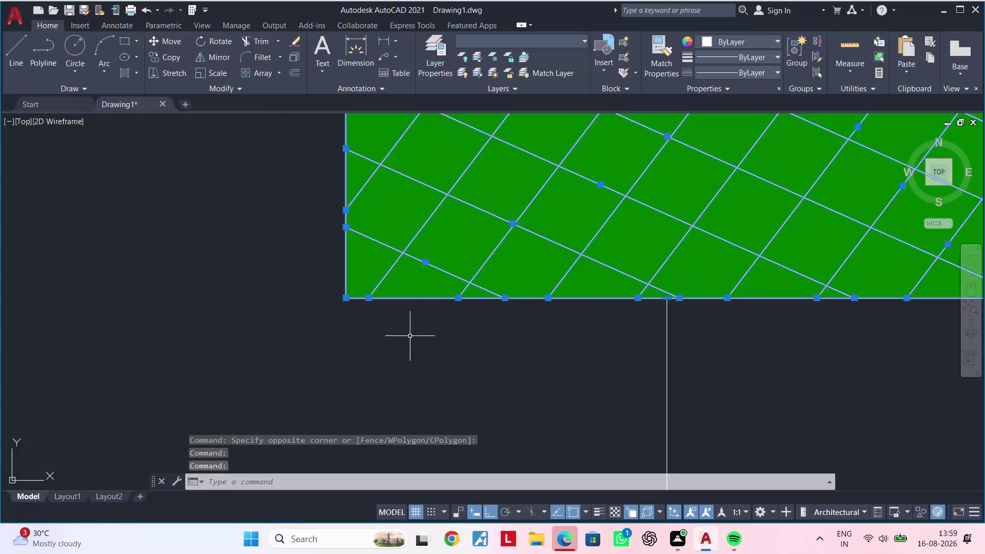
Select the column block's hatched region, panning around to its grey corner.
click(407, 297)
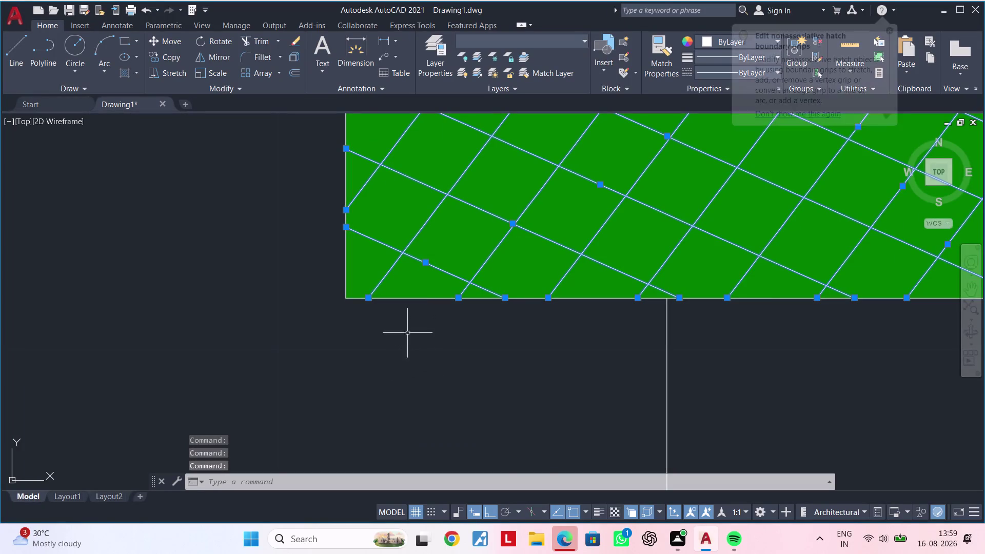
scroll(down, 3)
middle_drag(408, 377, 372, 502)
middle_drag(567, 324, 562, 510)
scroll(up, 3)
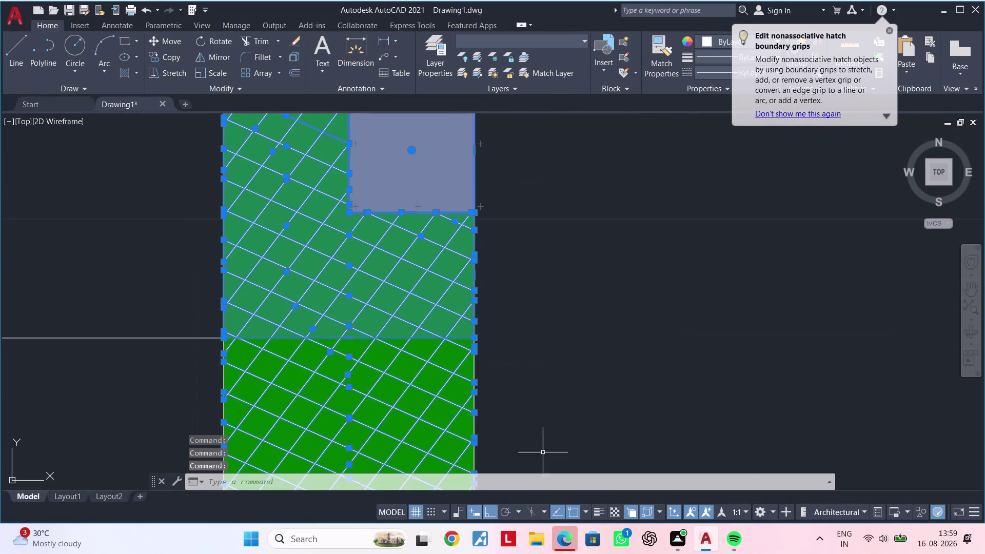
click(424, 308)
scroll(down, 3)
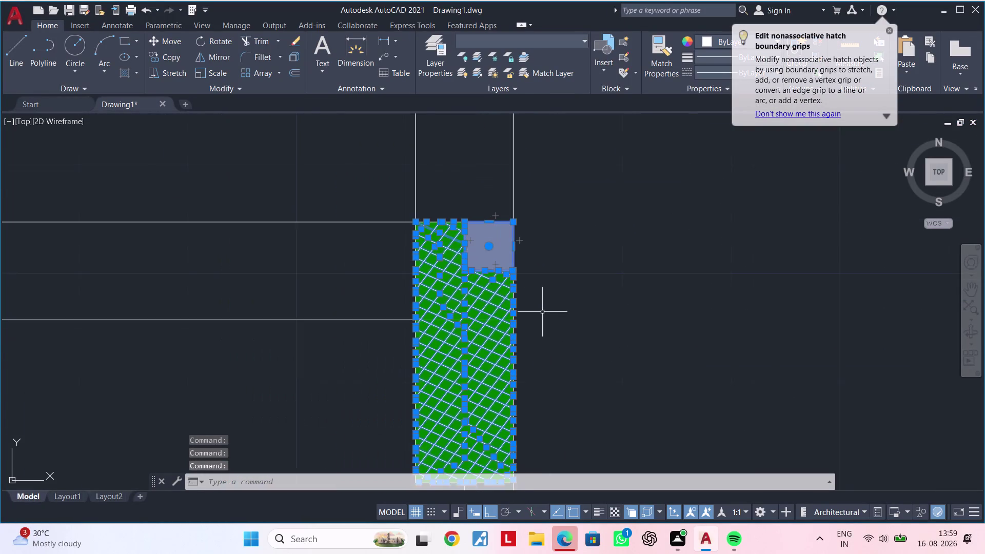
middle_drag(542, 312, 555, 385)
scroll(up, 3)
scroll(up, 3)
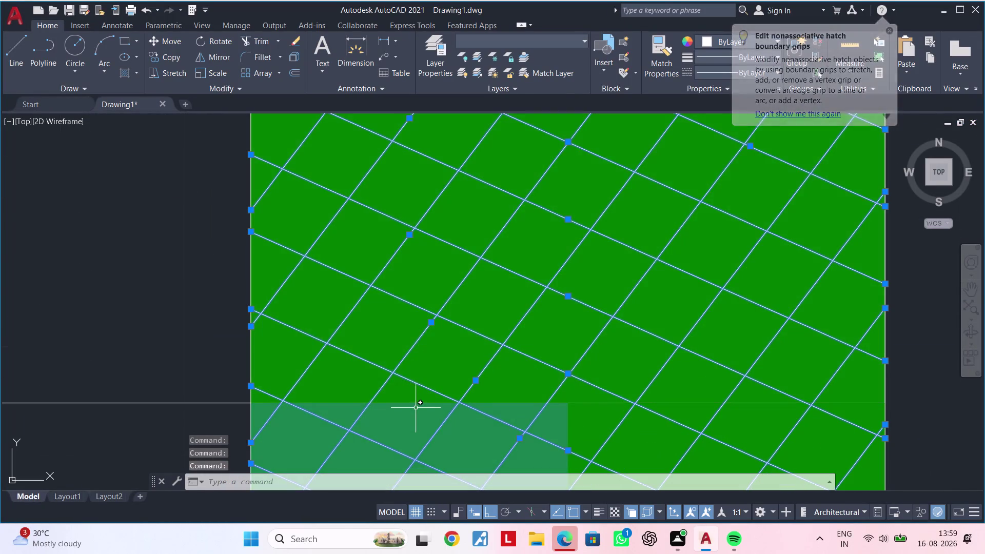
scroll(down, 3)
middle_drag(541, 376, 466, 473)
click(519, 317)
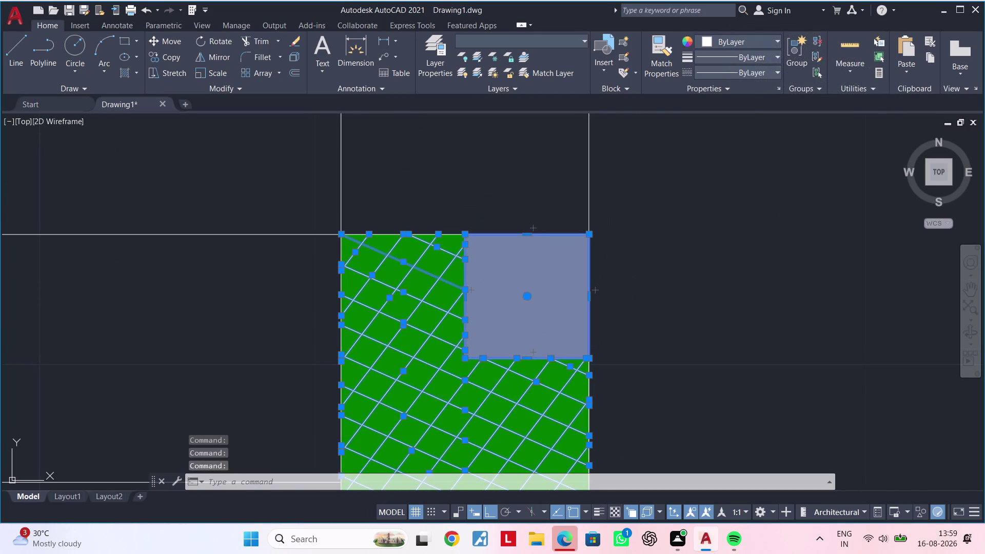
scroll(up, 3)
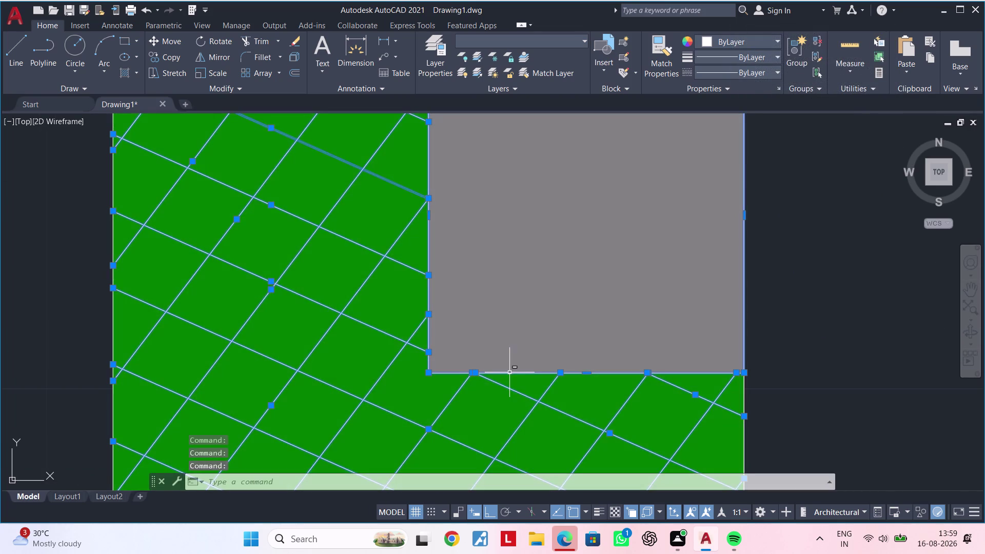
click(509, 373)
scroll(down, 3)
middle_drag(566, 328, 524, 284)
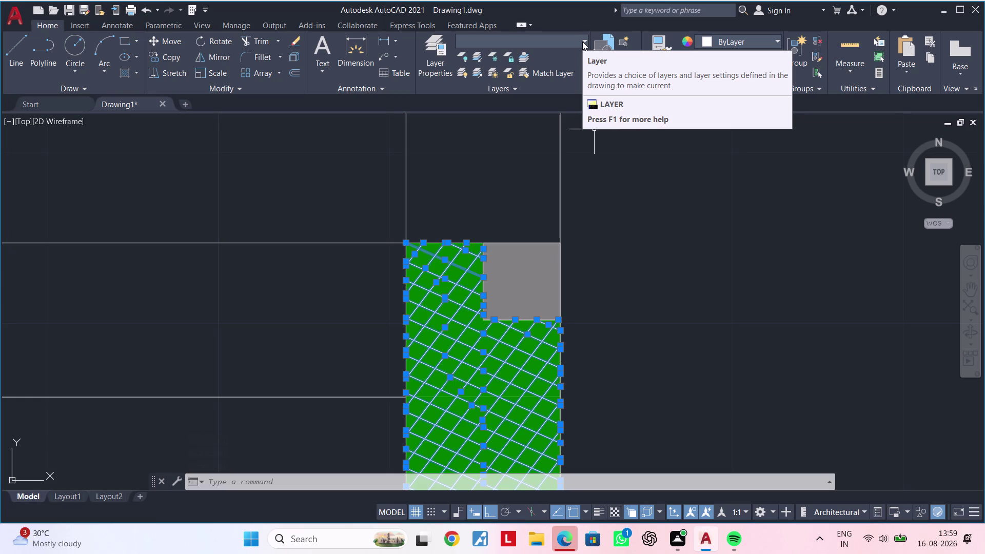
Recolour the selected hatch to yellow-green index colour 60.
click(736, 44)
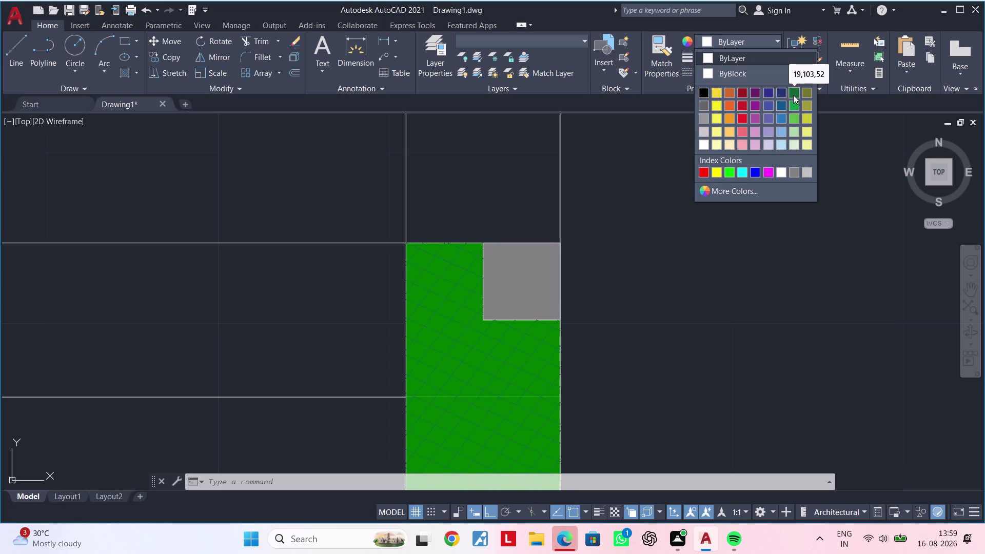
click(743, 193)
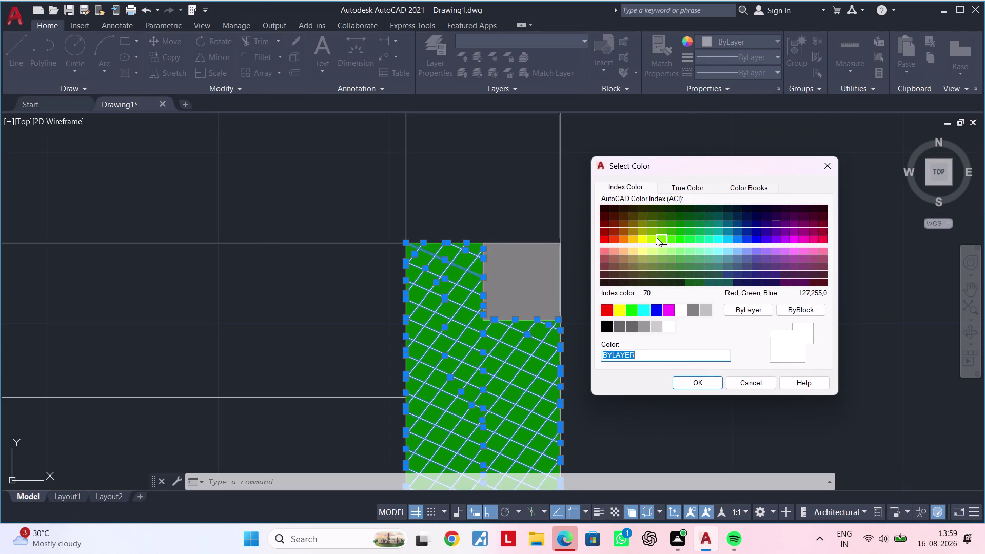
click(654, 238)
click(706, 384)
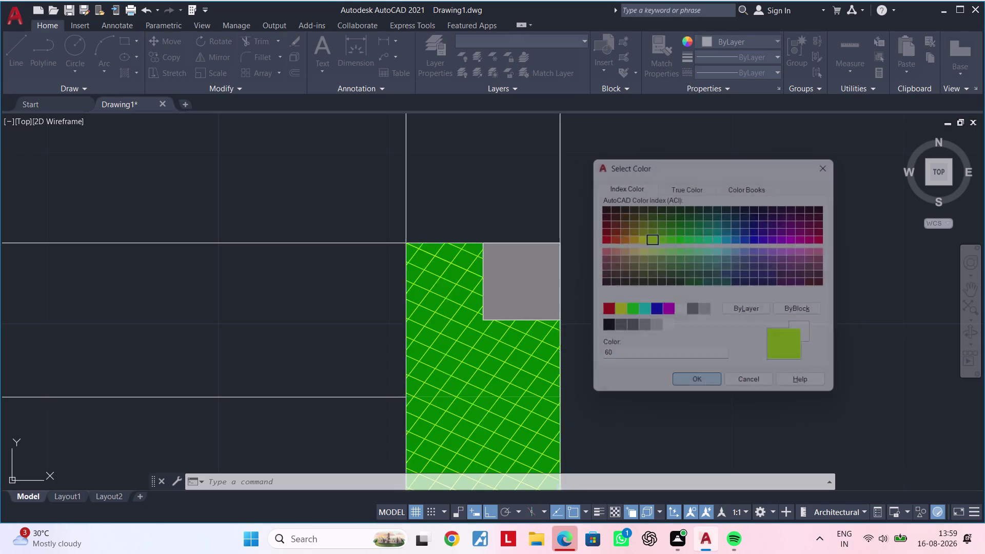
key(Escape)
scroll(down, 3)
middle_drag(691, 339, 661, 211)
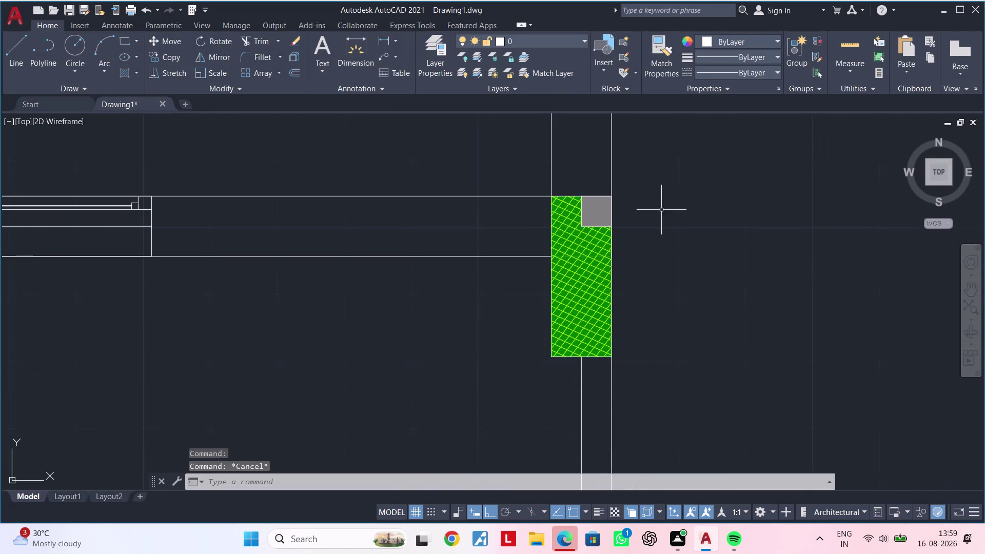
middle_drag(671, 259, 617, 277)
key(Escape)
key(Escape)
key(Escape)
middle_drag(616, 273, 606, 272)
key(Escape)
key(Escape)
key(Escape)
key(Escape)
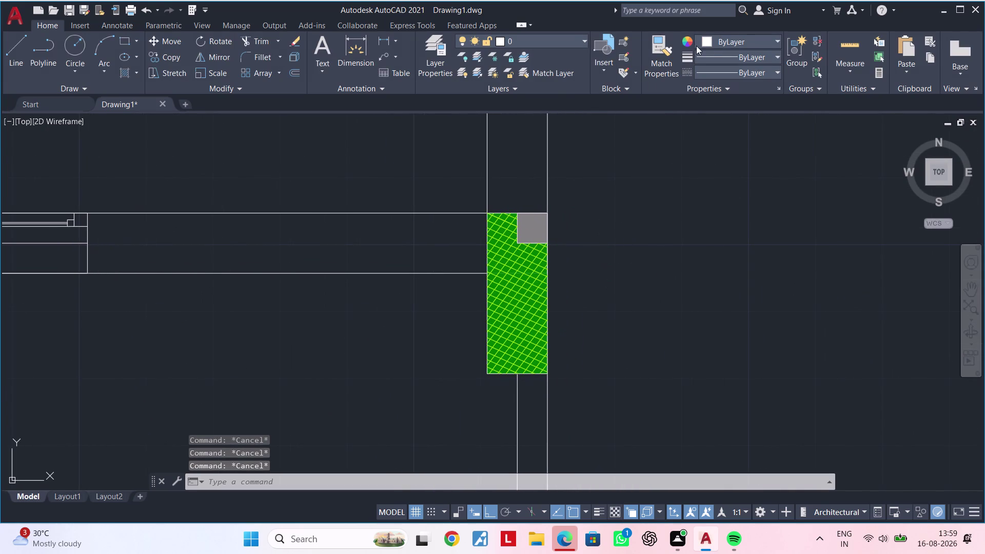
key(Escape)
key(Escape)
scroll(down, 3)
middle_drag(599, 245, 584, 230)
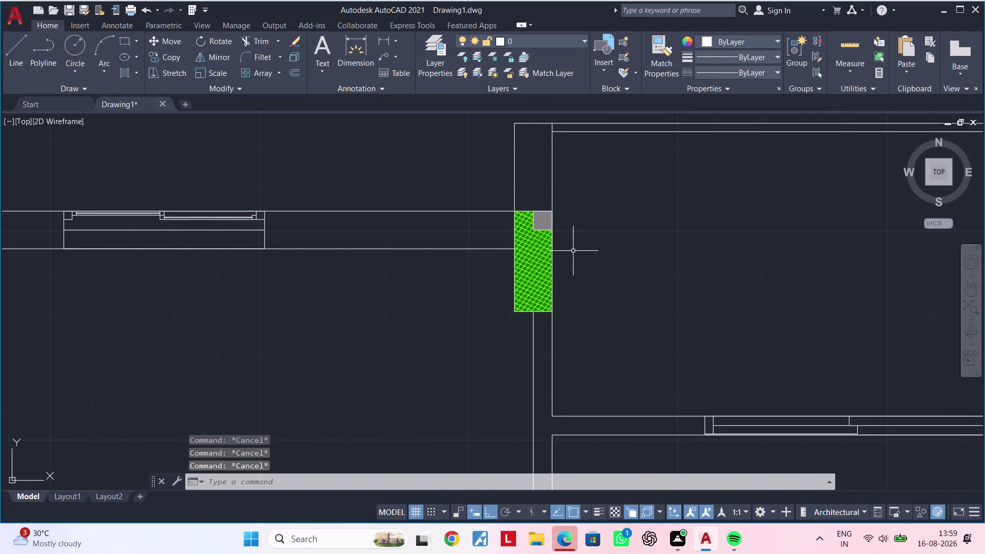
key(Escape)
key(Escape)
key(Escape)
key(Escape)
key(Escape)
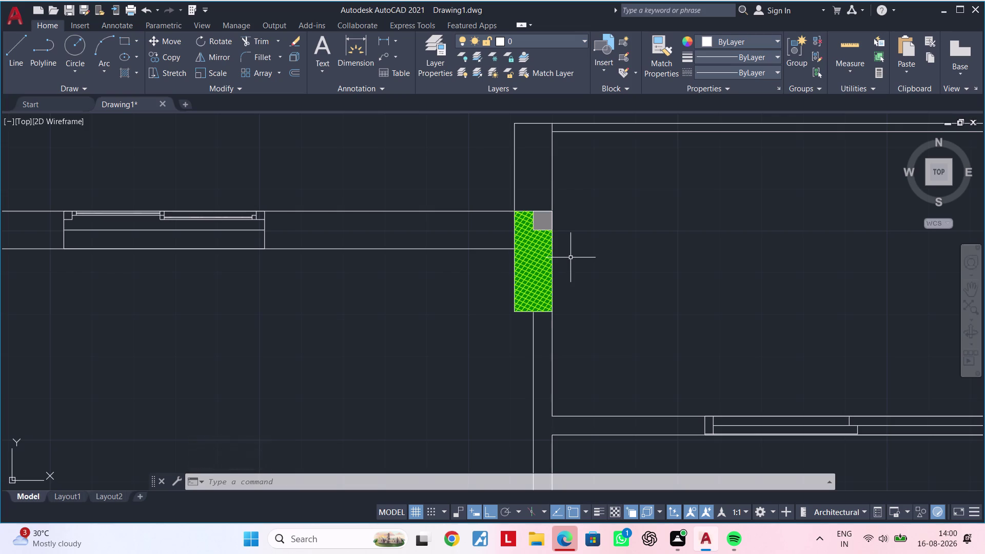
key(Escape)
key(Escape)
scroll(down, 3)
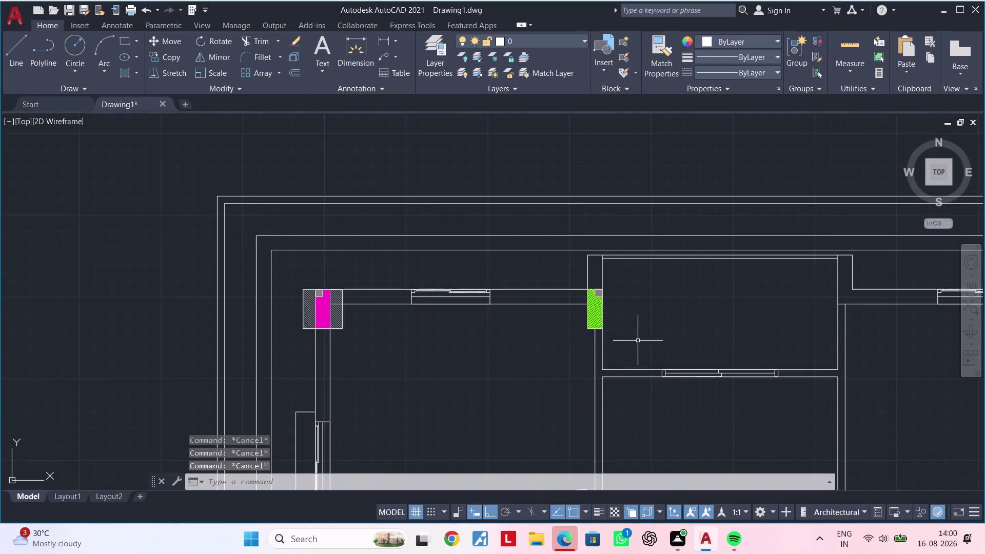
middle_drag(593, 338, 556, 177)
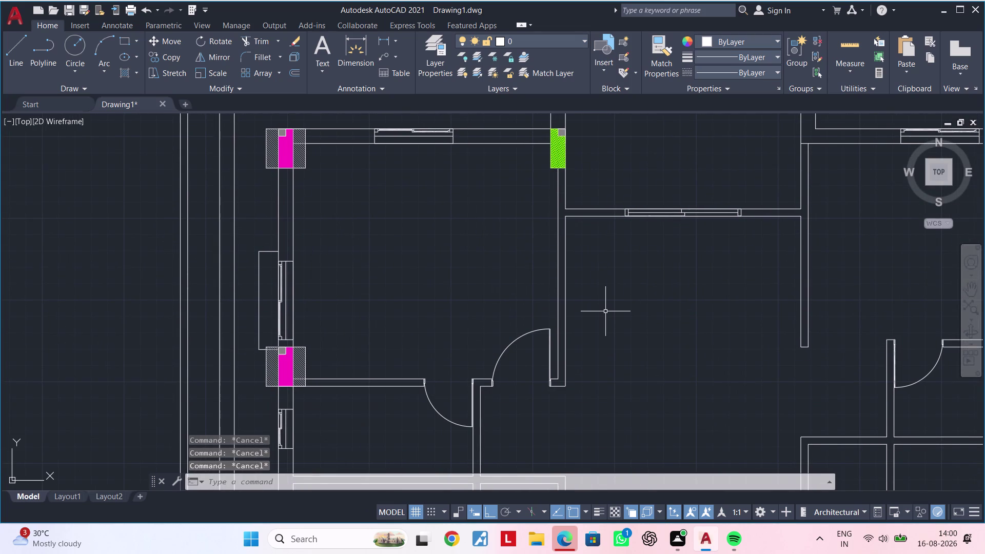
middle_drag(605, 302, 583, 377)
scroll(up, 3)
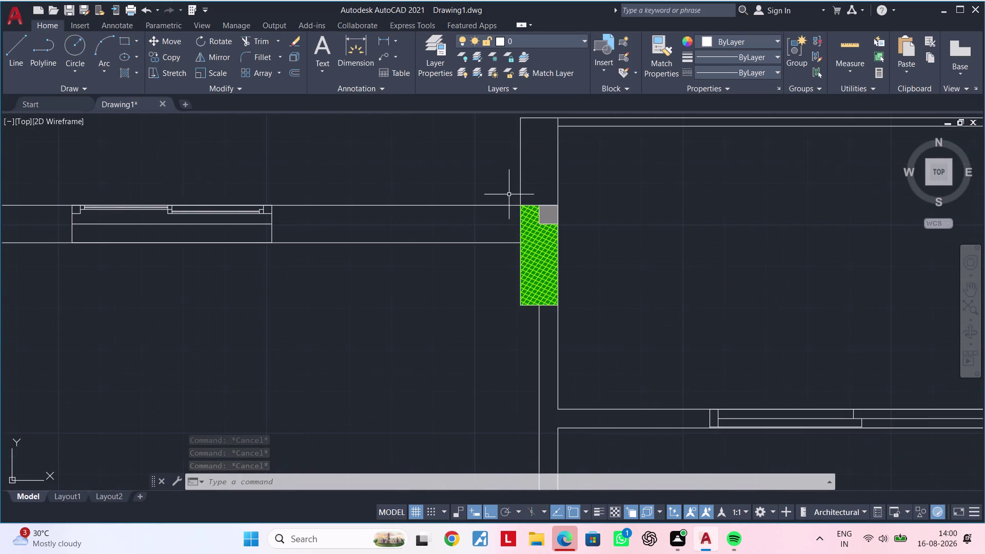
click(508, 194)
Select the lime column and start a CO copy from its corner base point.
click(610, 345)
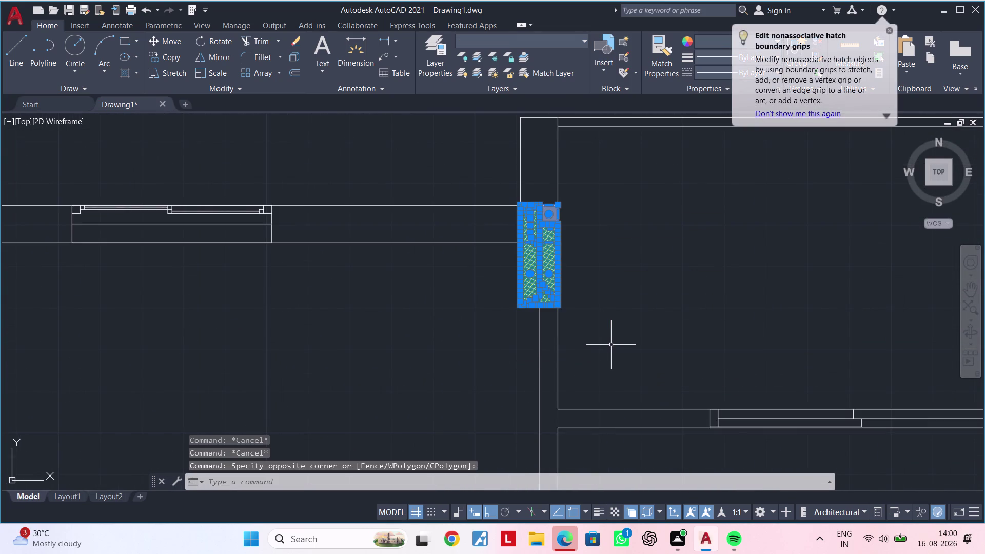
text(c)
text(o)
key(space)
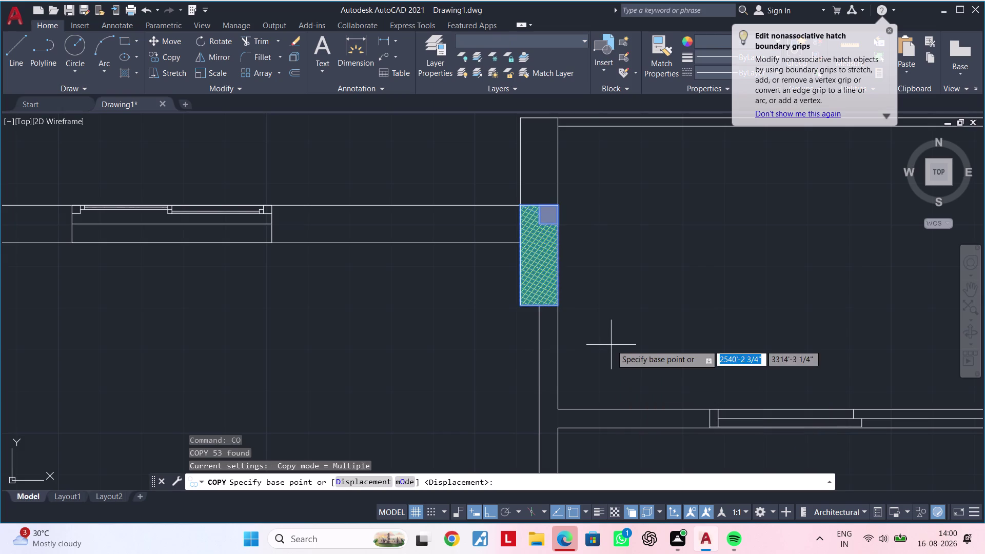
click(560, 304)
Place column copies at the next two junctions down the interior wall.
scroll(down, 3)
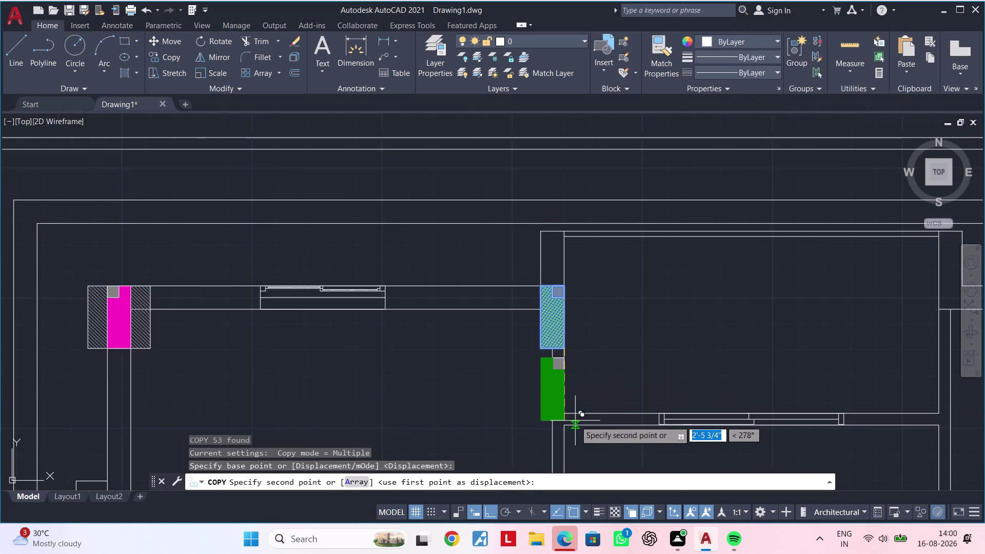
middle_drag(575, 413, 572, 236)
middle_drag(588, 371, 590, 188)
scroll(up, 3)
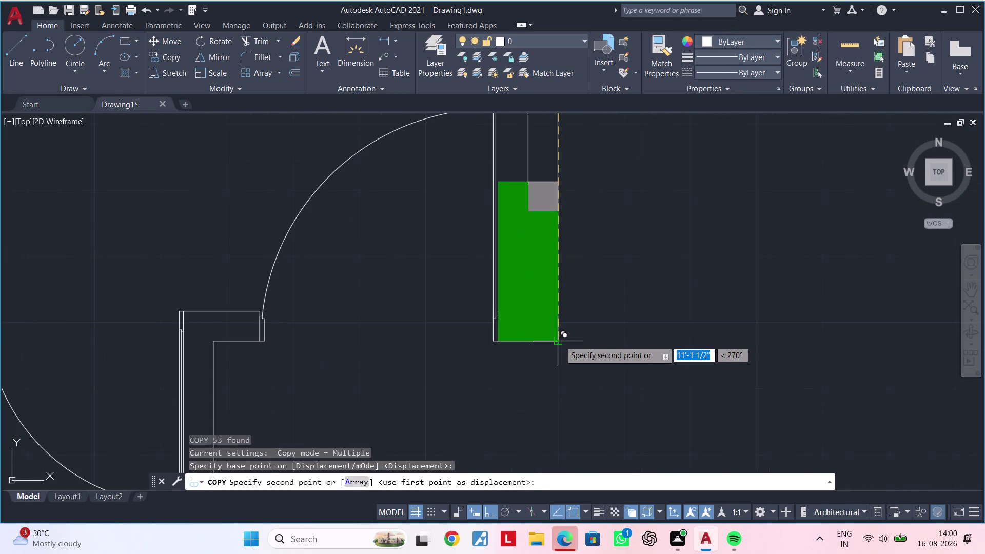
scroll(up, 3)
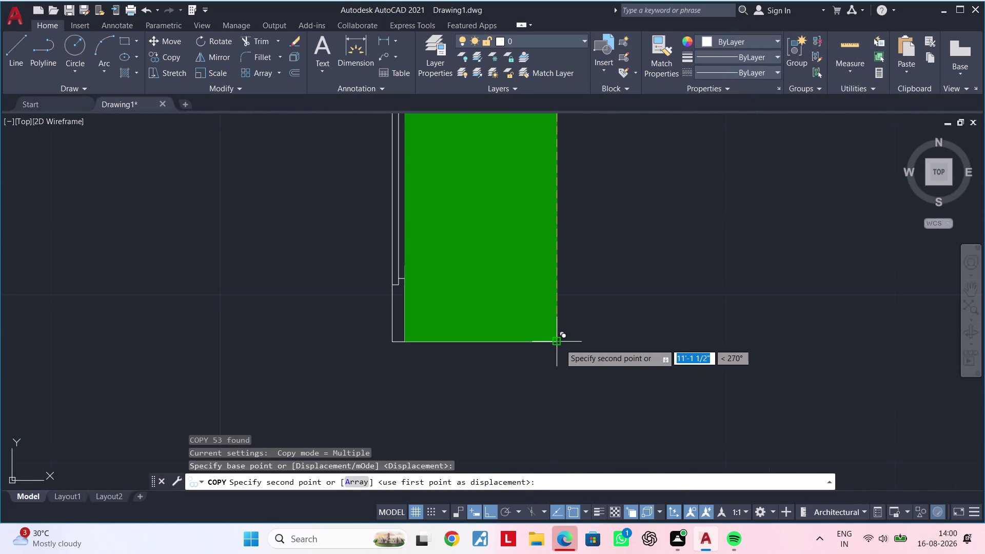
click(559, 344)
scroll(down, 3)
scroll(down, 3)
middle_drag(700, 355, 638, 180)
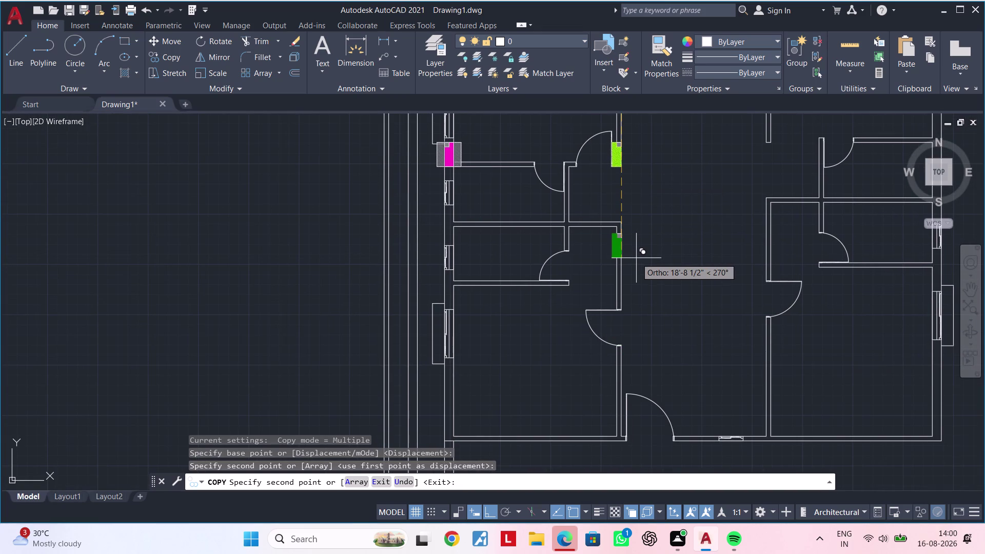
scroll(up, 3)
scroll(up, 3)
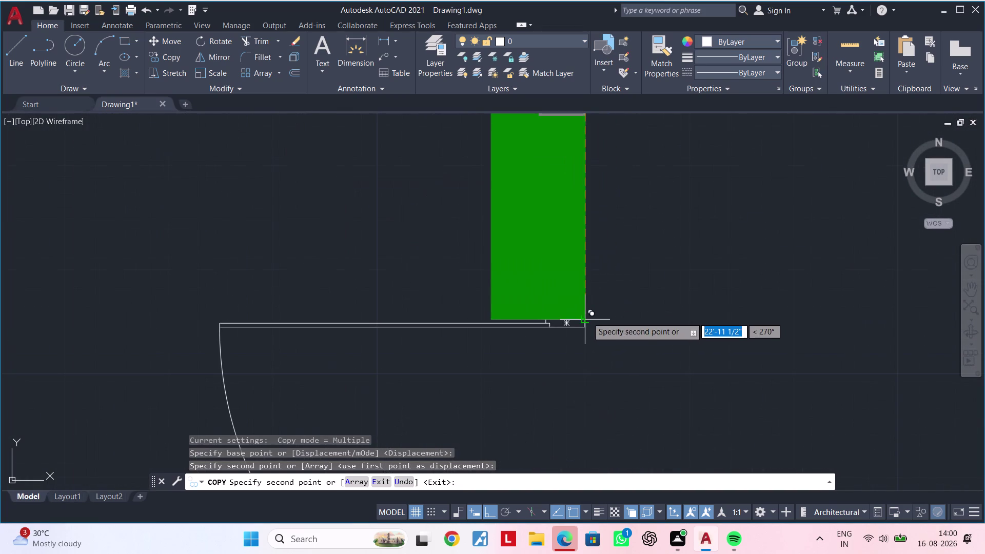
click(586, 318)
Finish copying and view the whole floor plan with three columns.
scroll(down, 3)
middle_drag(744, 303, 337, 300)
scroll(down, 3)
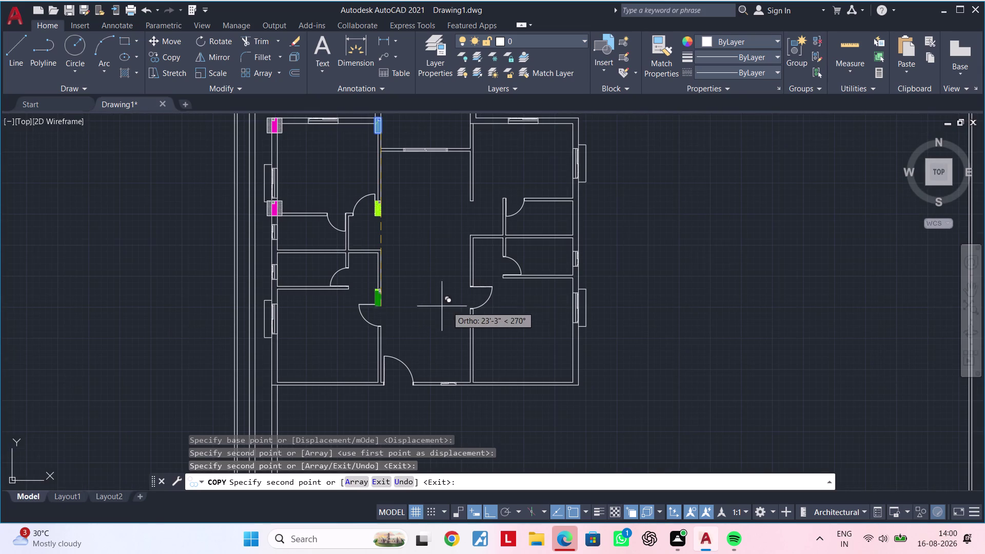
key(Escape)
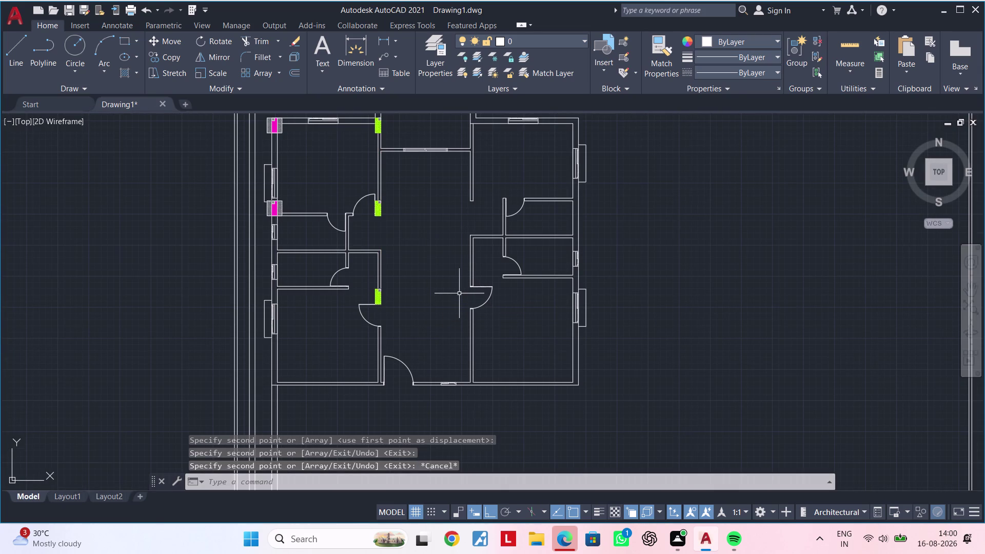
middle_drag(442, 284, 407, 381)
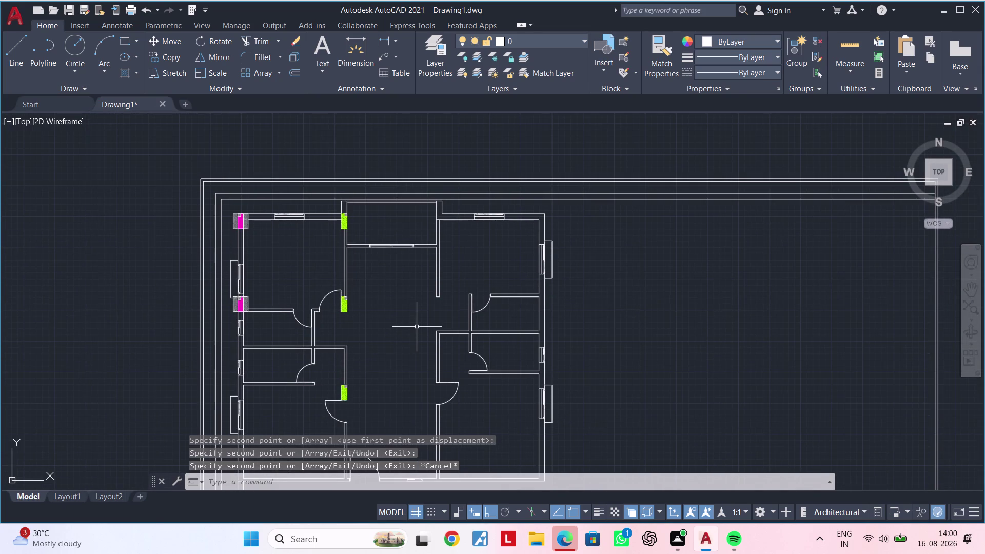